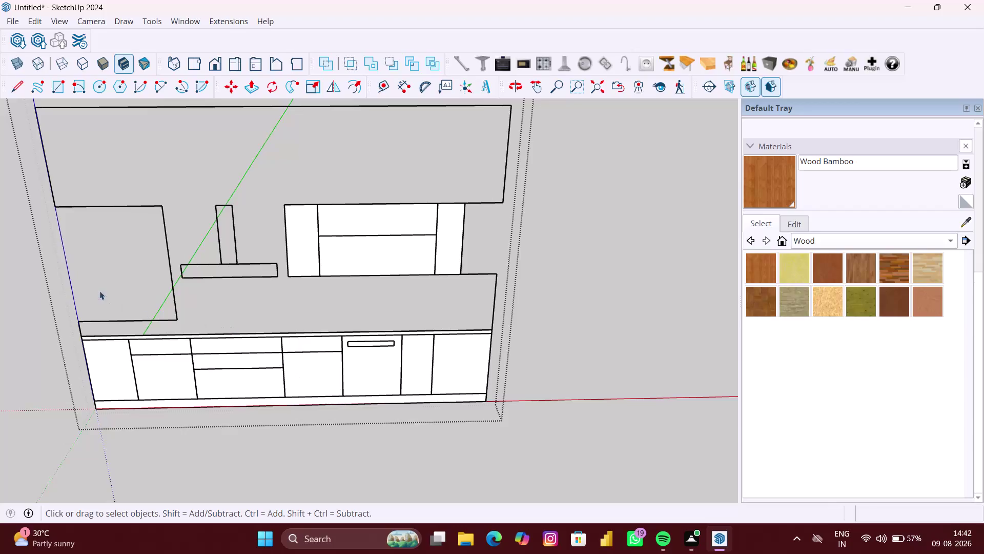
Select the left wall panel's edges to see which edge is missing.
scroll(up, 3)
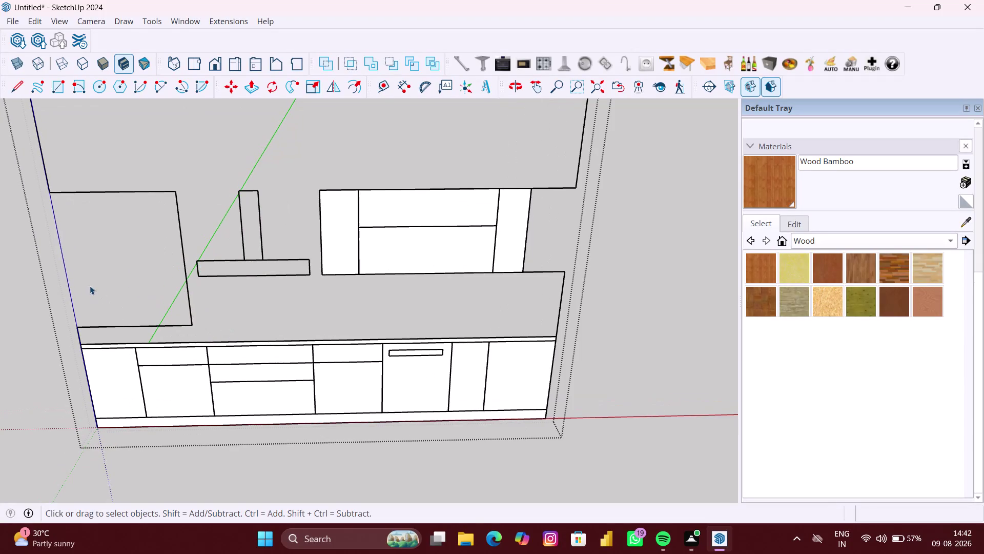
click(187, 324)
double_click(187, 324)
click(189, 308)
click(189, 308)
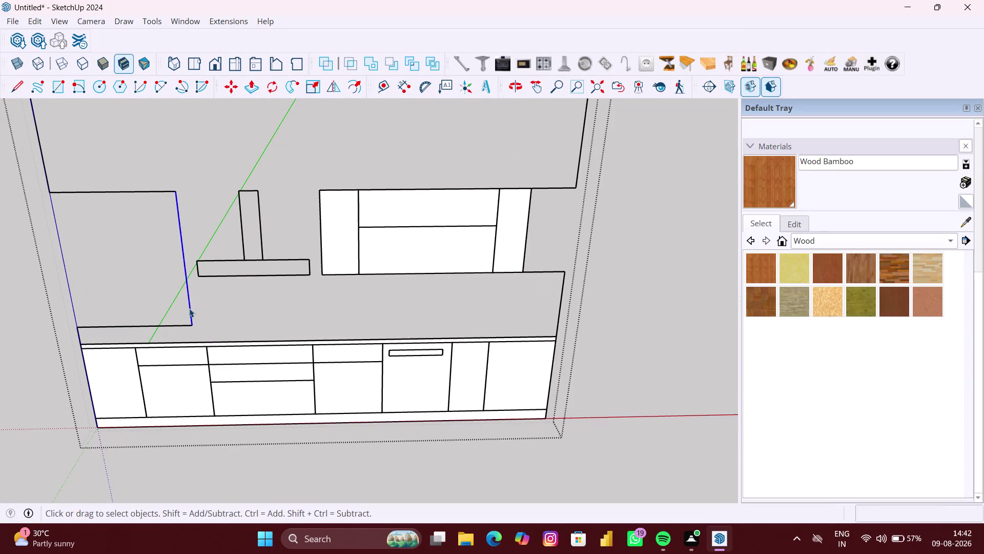
Draw the left edge from the panel's top-left to bottom-left corner, closing the face.
key(l)
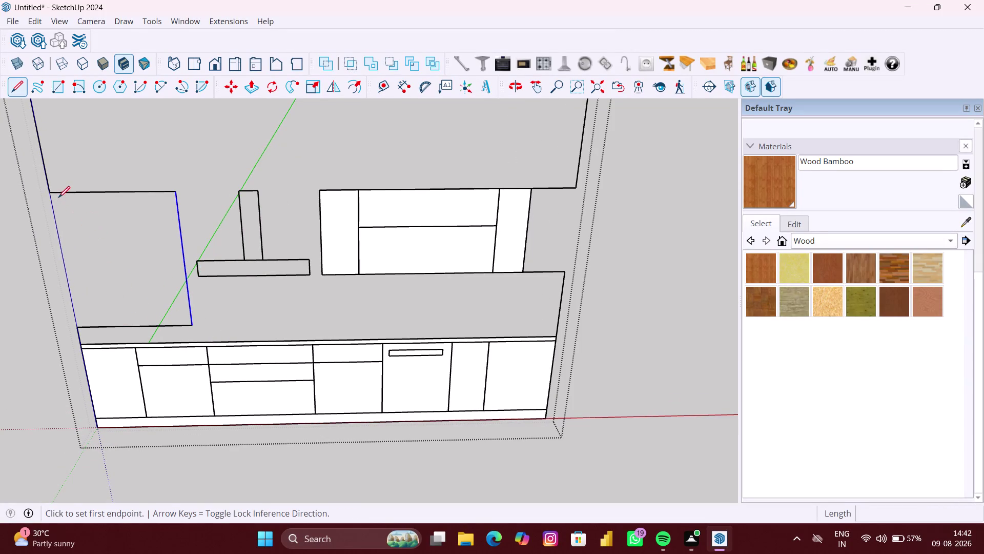
click(50, 194)
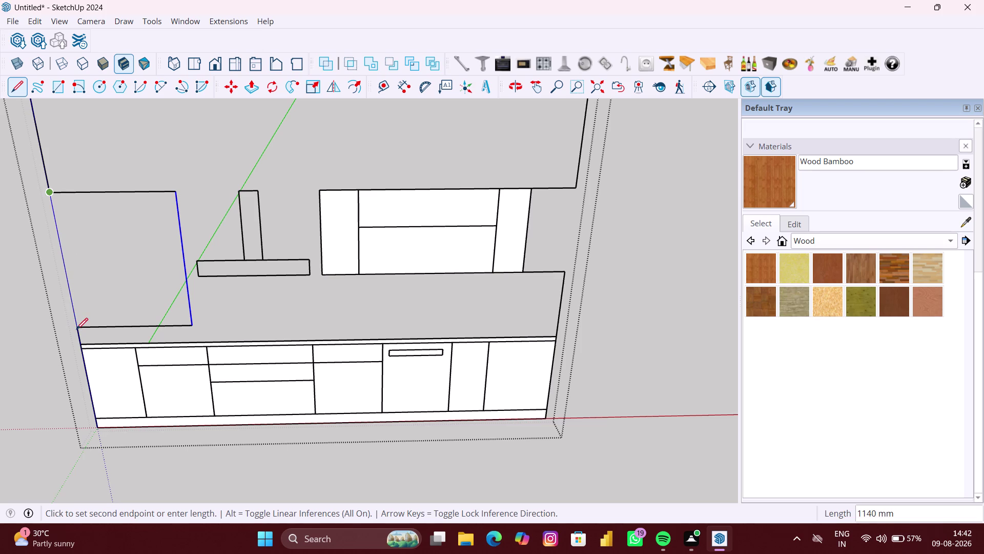
click(77, 329)
scroll(down, 3)
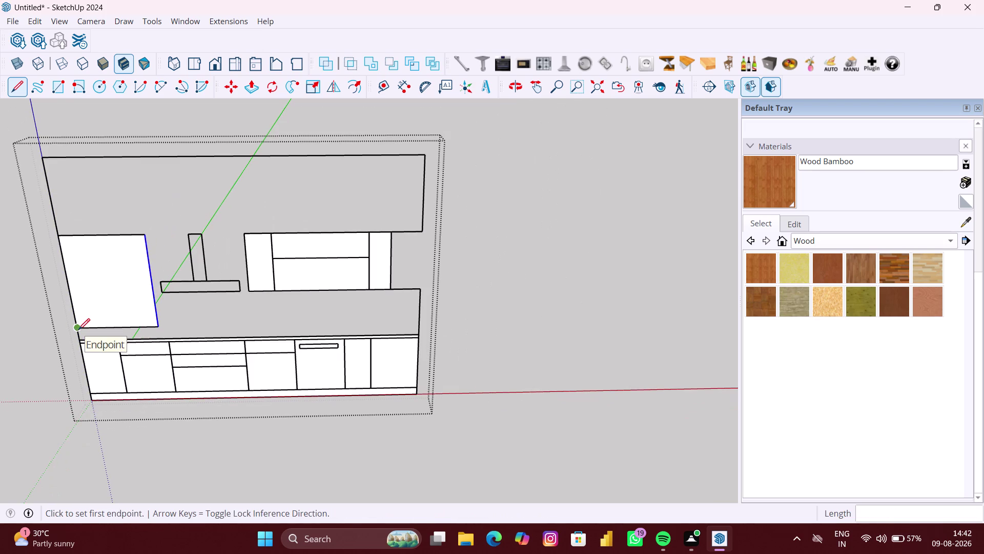
key(space)
Select the bottom edge of the hood shelf.
scroll(down, 3)
click(260, 319)
scroll(up, 3)
scroll(up, 3)
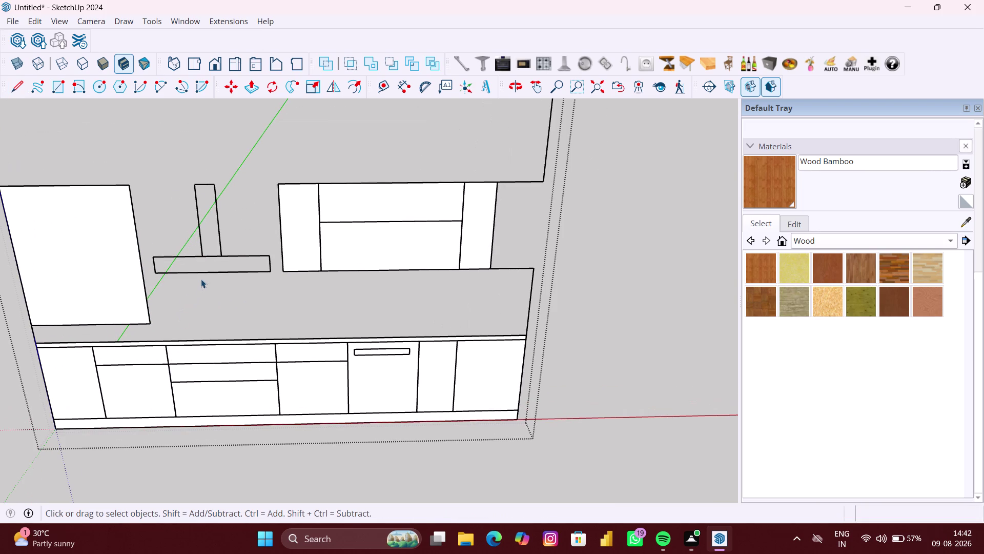
click(209, 270)
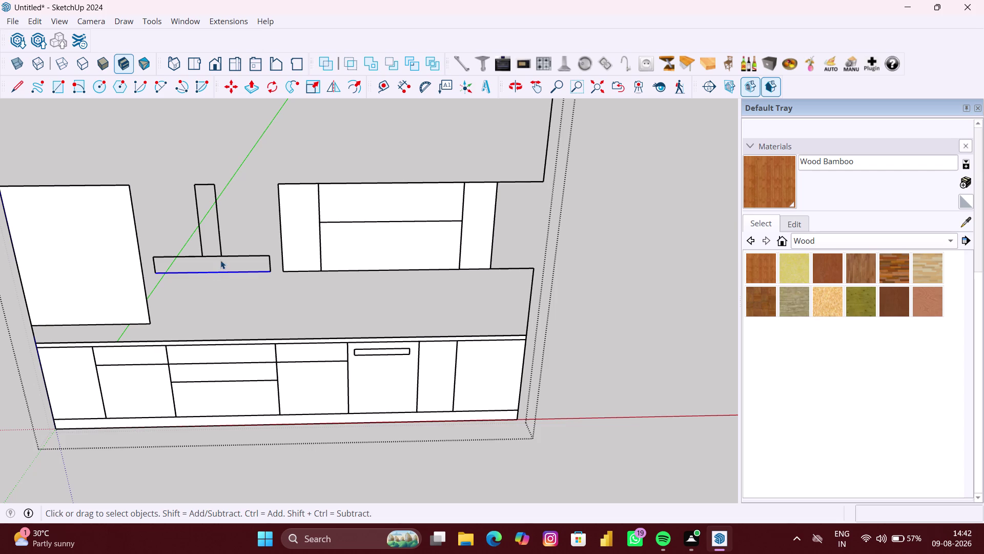